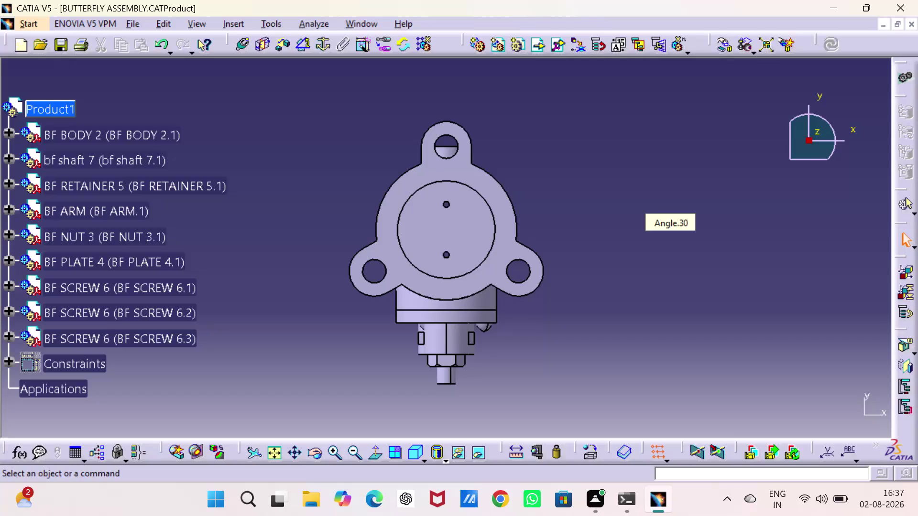
Save the butterfly valve assembly and split the display into four isometric, top, front and side panes.
key(ctrl+s)
click(399, 447)
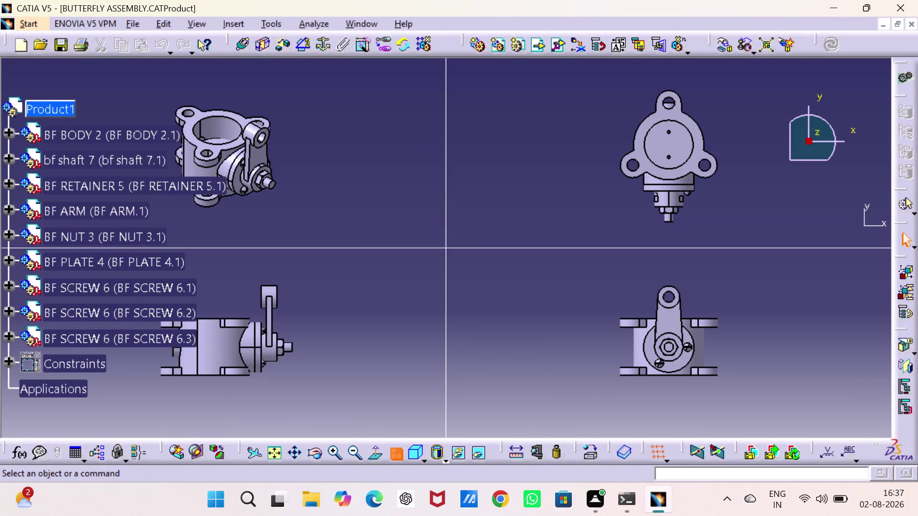
scroll(up, 3)
scroll(down, 3)
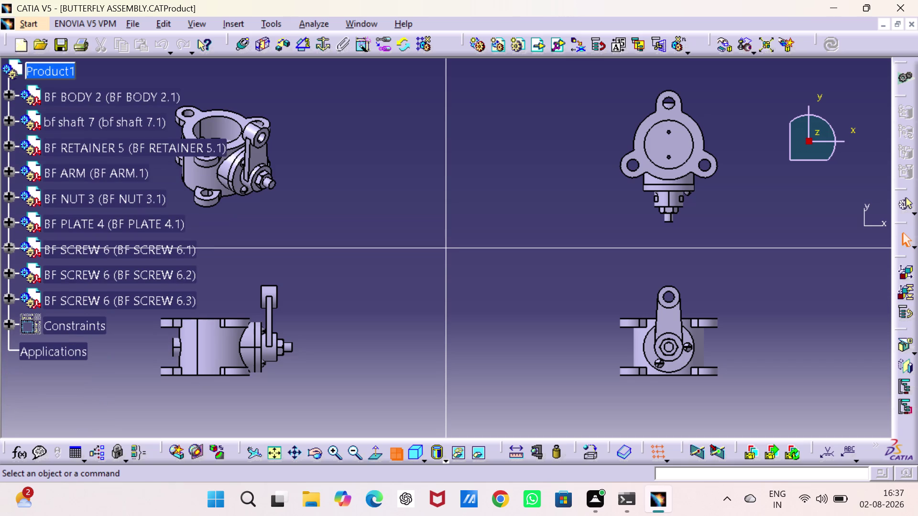